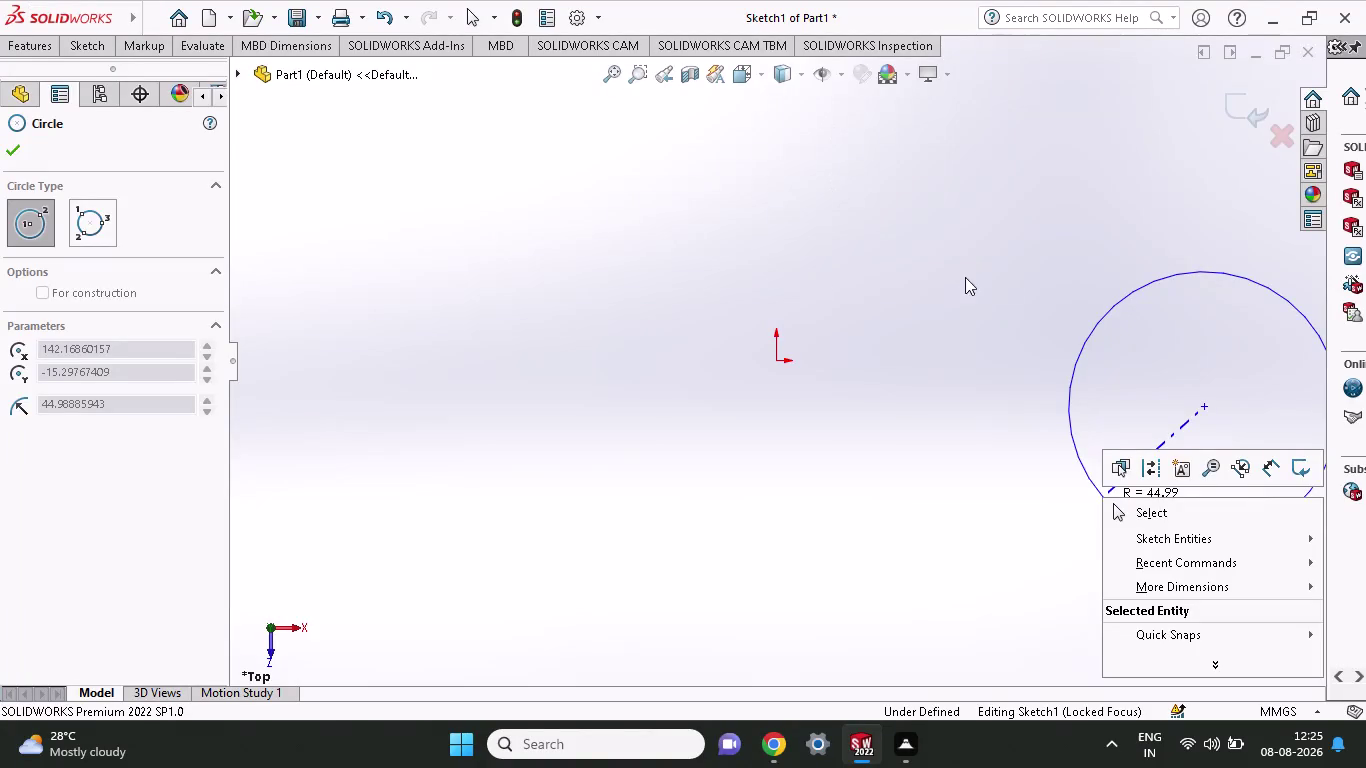
Cancel the off-centre circle so the Top Plane sketch stays empty.
scroll(down, 3)
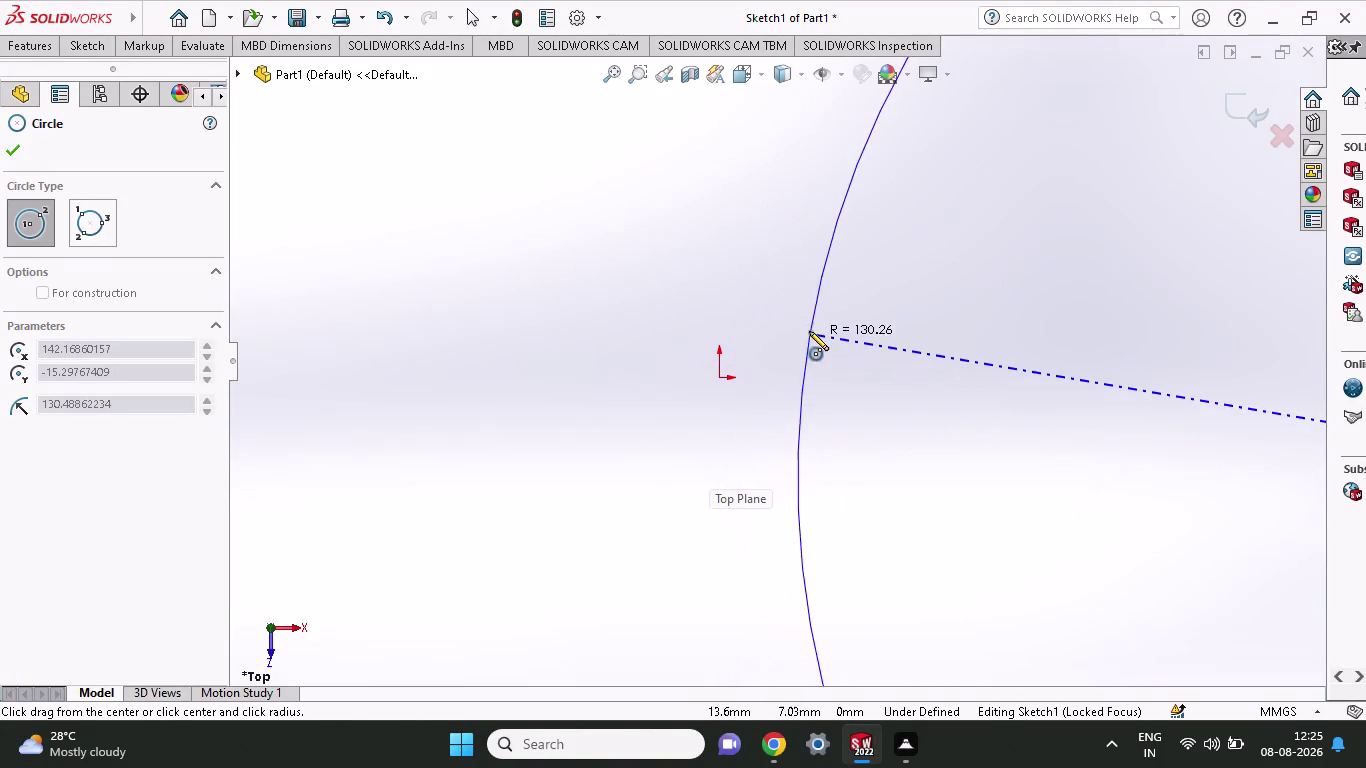
key(Escape)
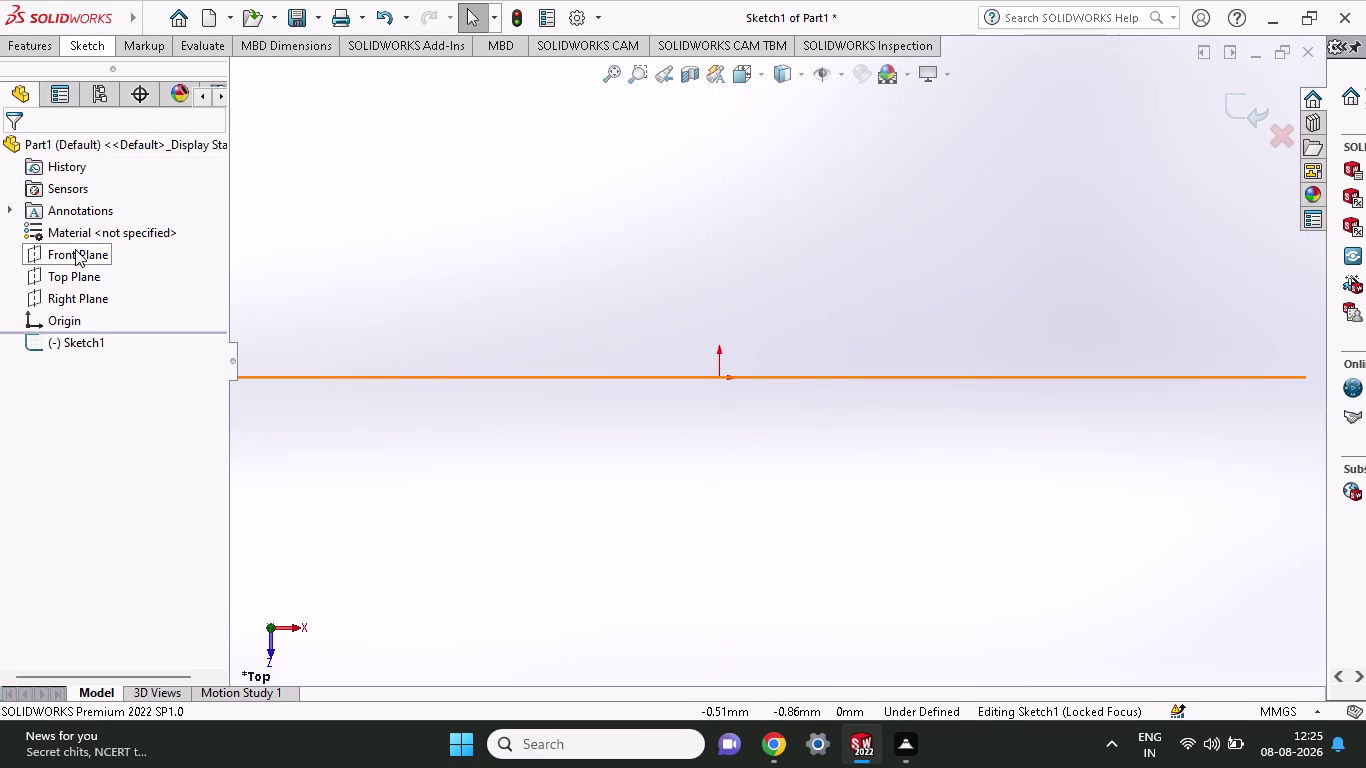
Draw a circle on the Top Plane centred on the origin with radius about 10 mm.
click(89, 47)
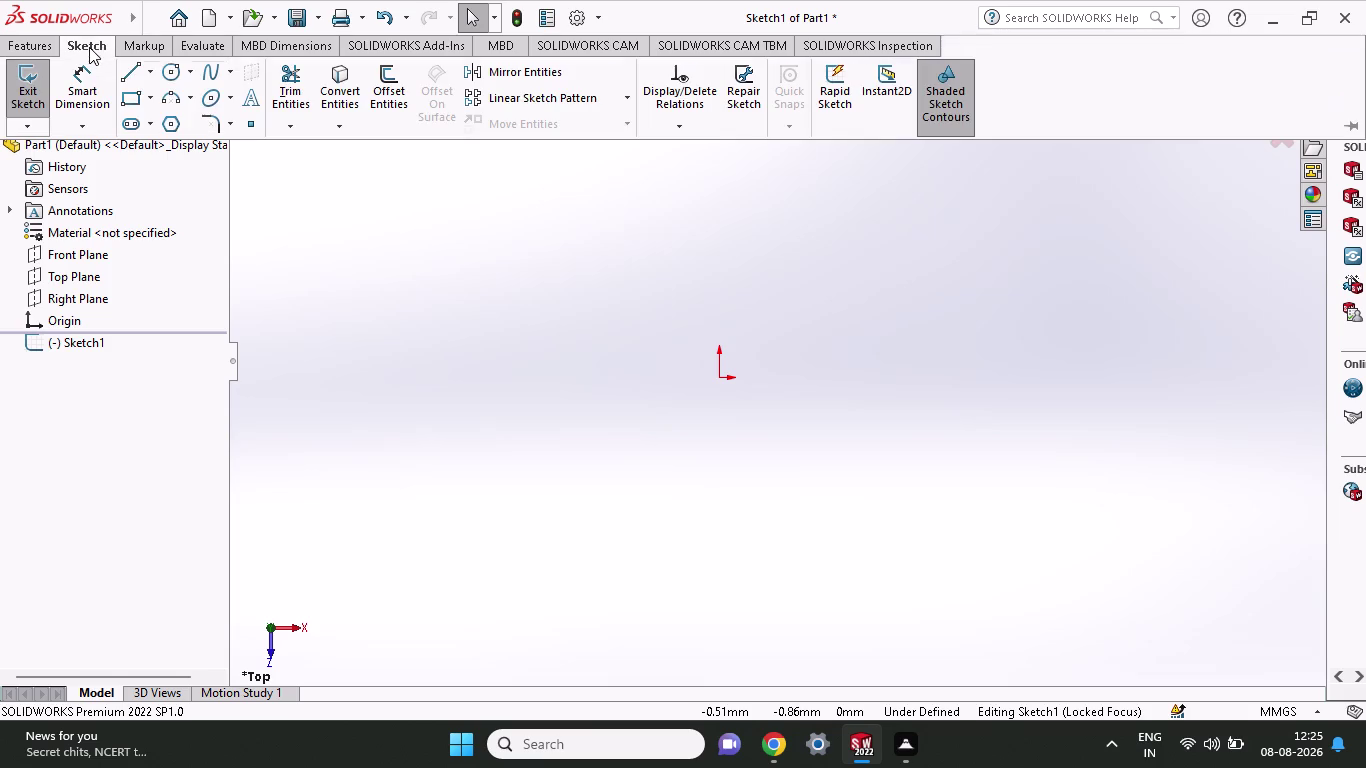
click(170, 73)
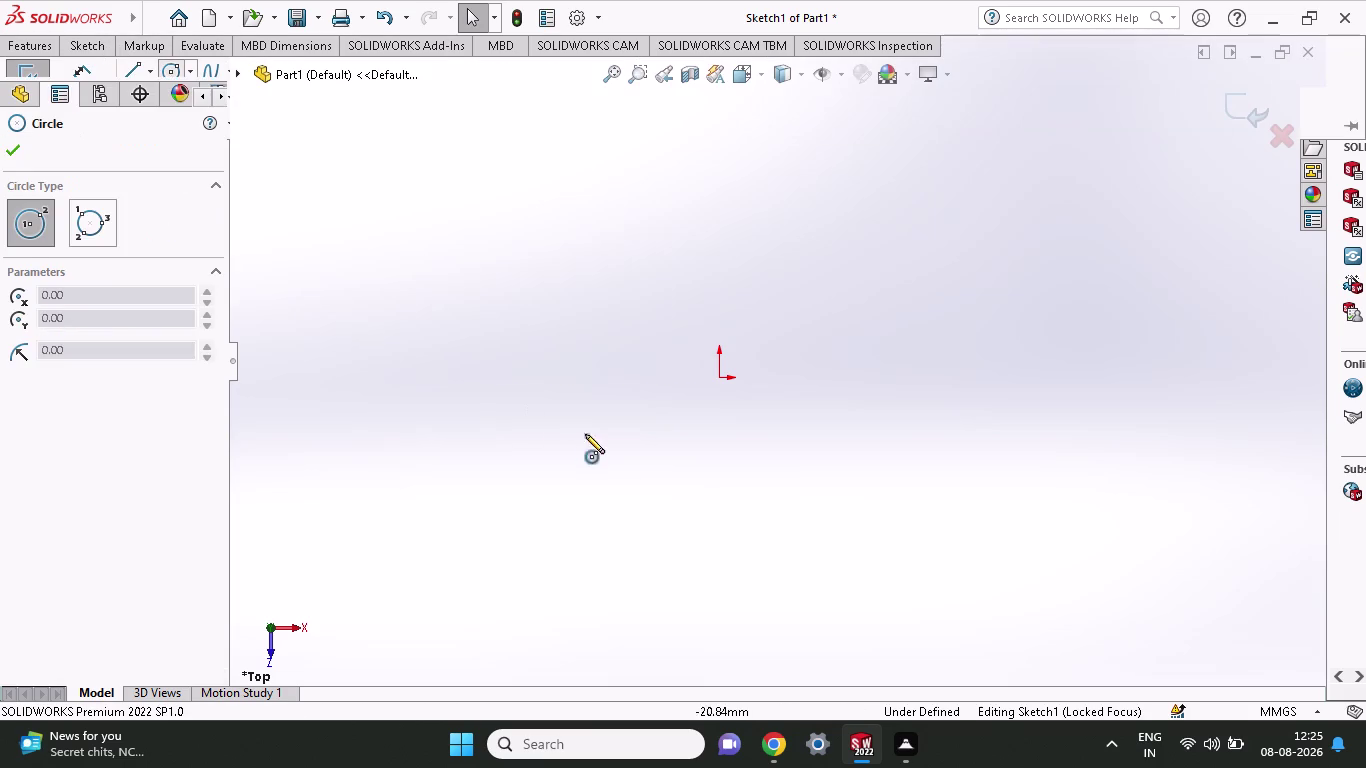
click(718, 374)
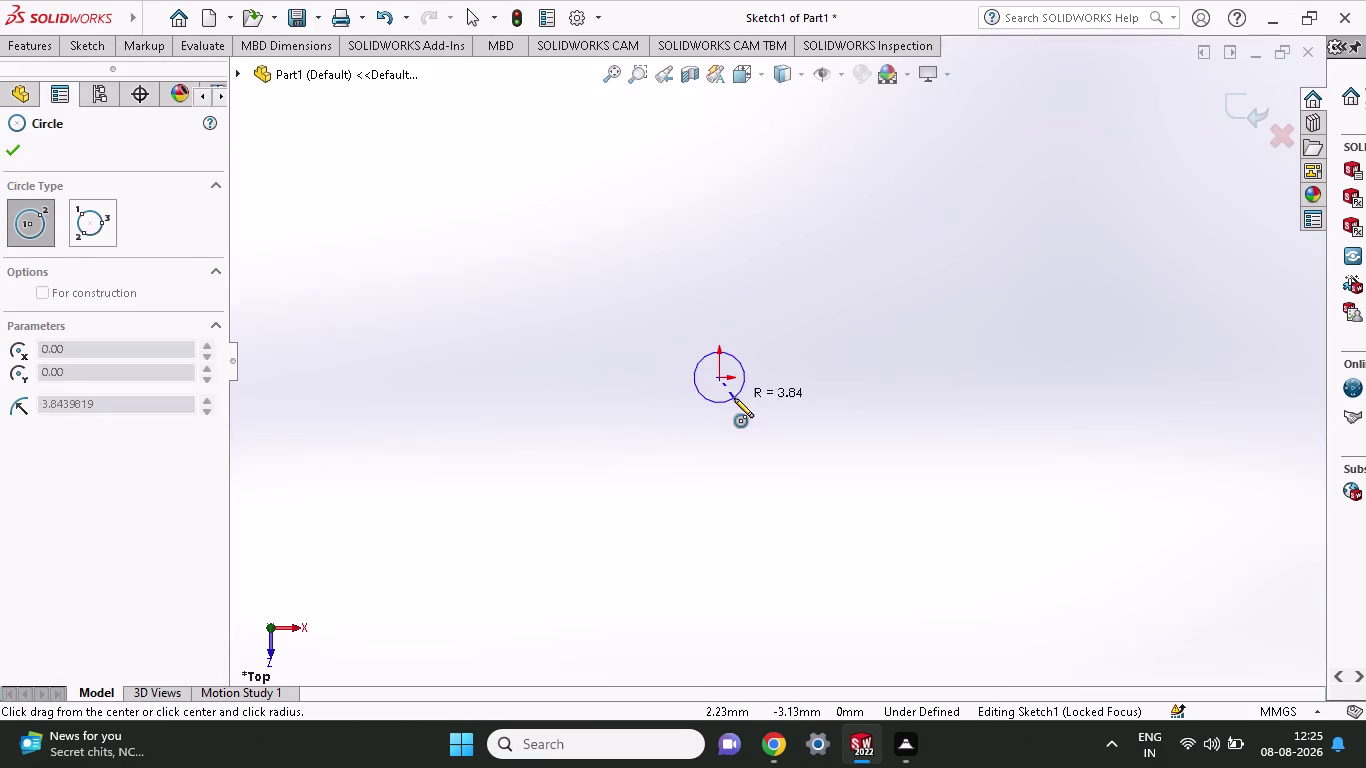
click(744, 439)
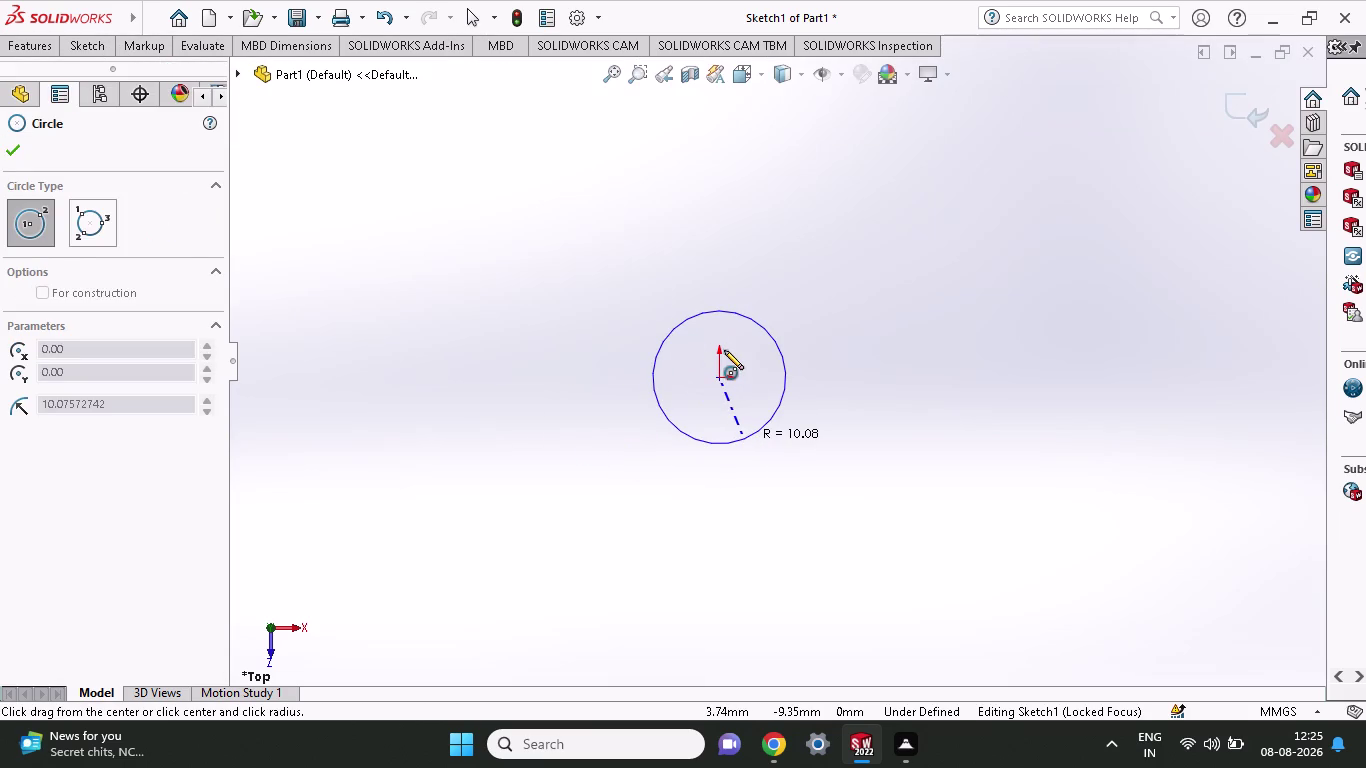